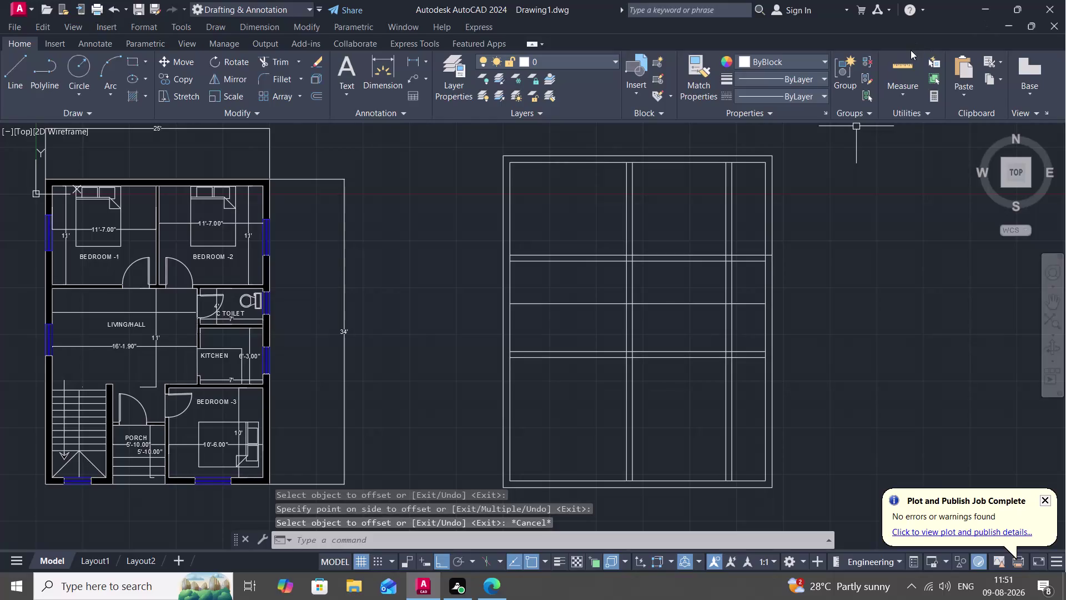
Launch the MEASUREGEOM quick measure tool from the Home tab's Utilities panel.
click(902, 69)
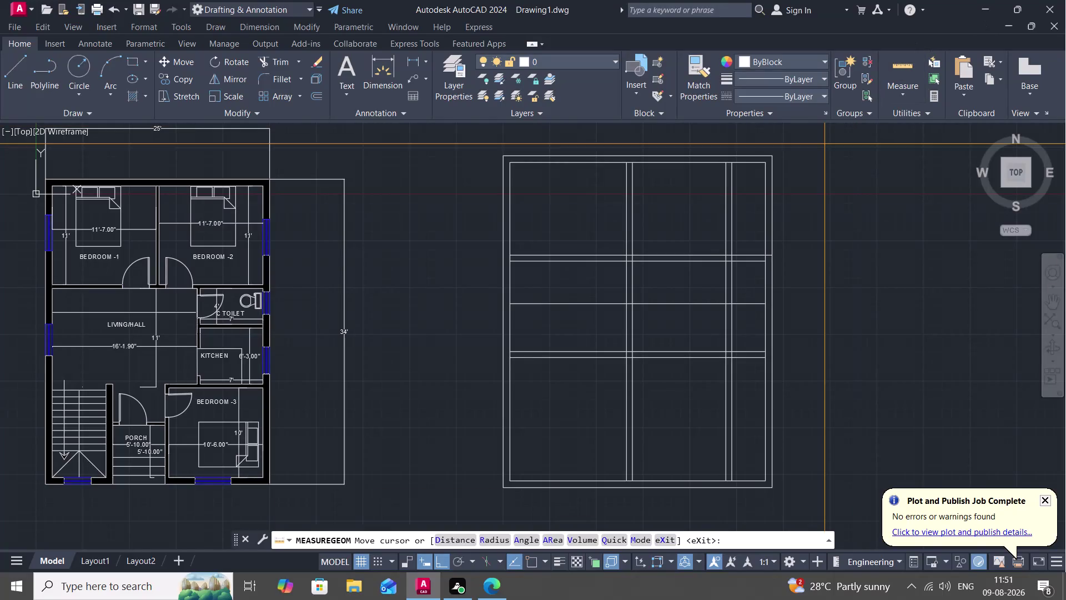